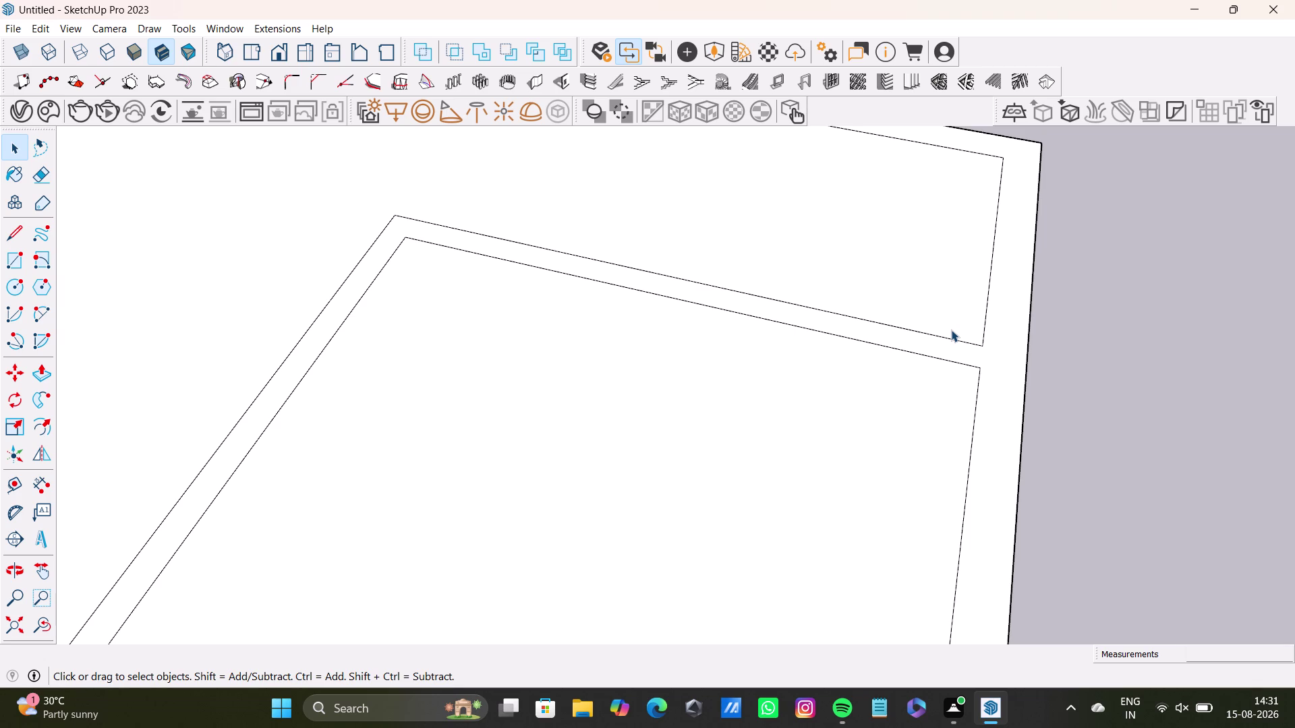
Bring the wall junction into view and select the wall outline faces.
scroll(down, 3)
scroll(down, 3)
middle_drag(497, 468, 721, 301)
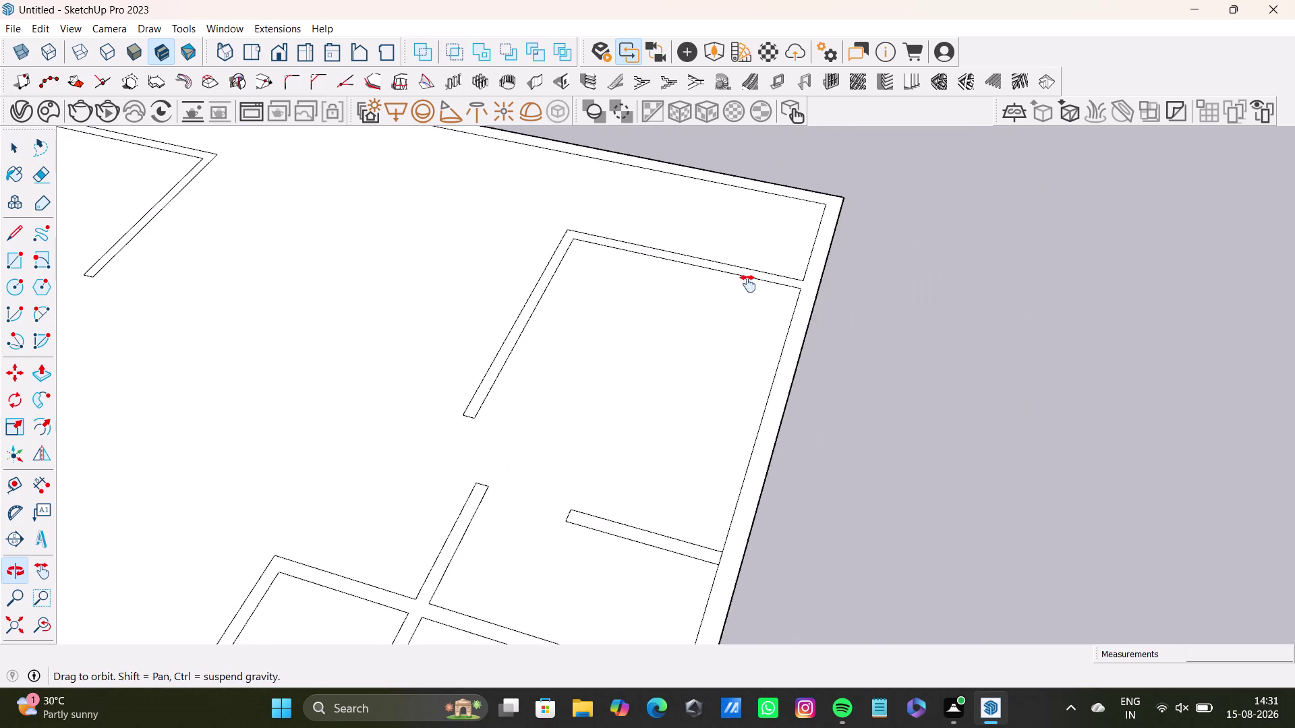
middle_drag(722, 300, 782, 268)
scroll(down, 3)
middle_drag(330, 297, 513, 238)
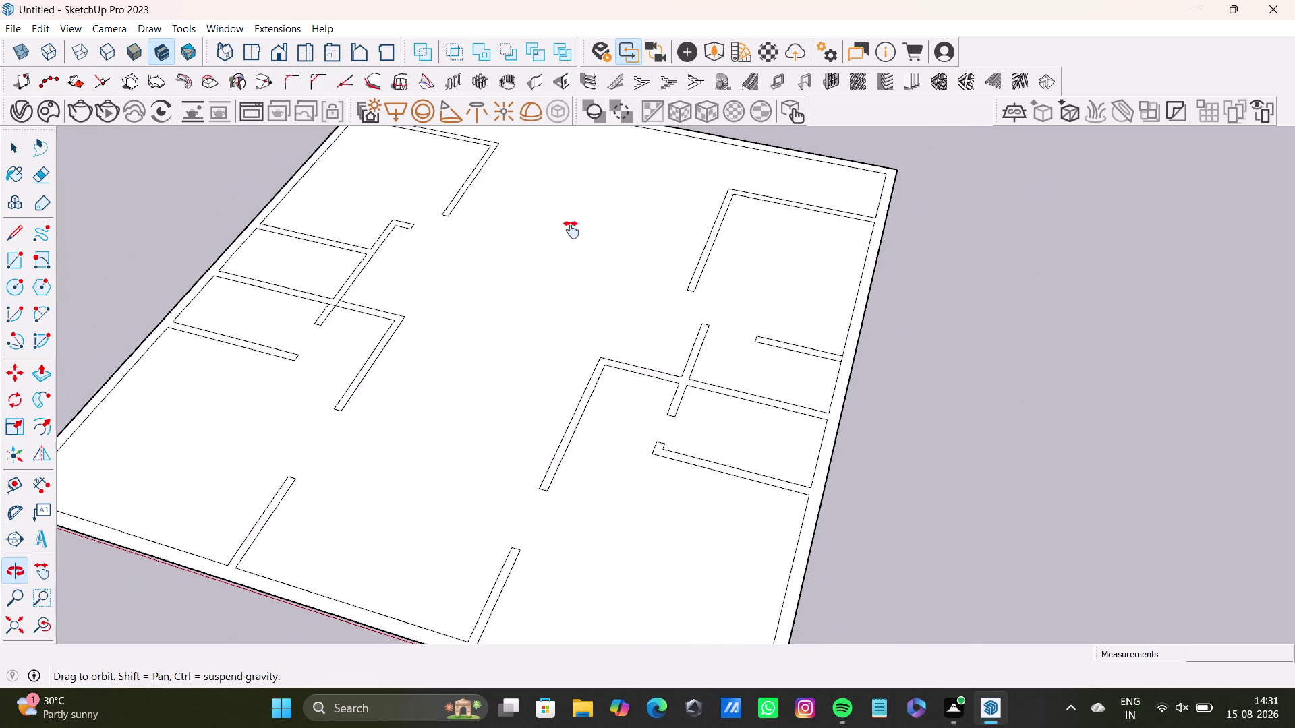
middle_drag(513, 239, 601, 229)
scroll(up, 3)
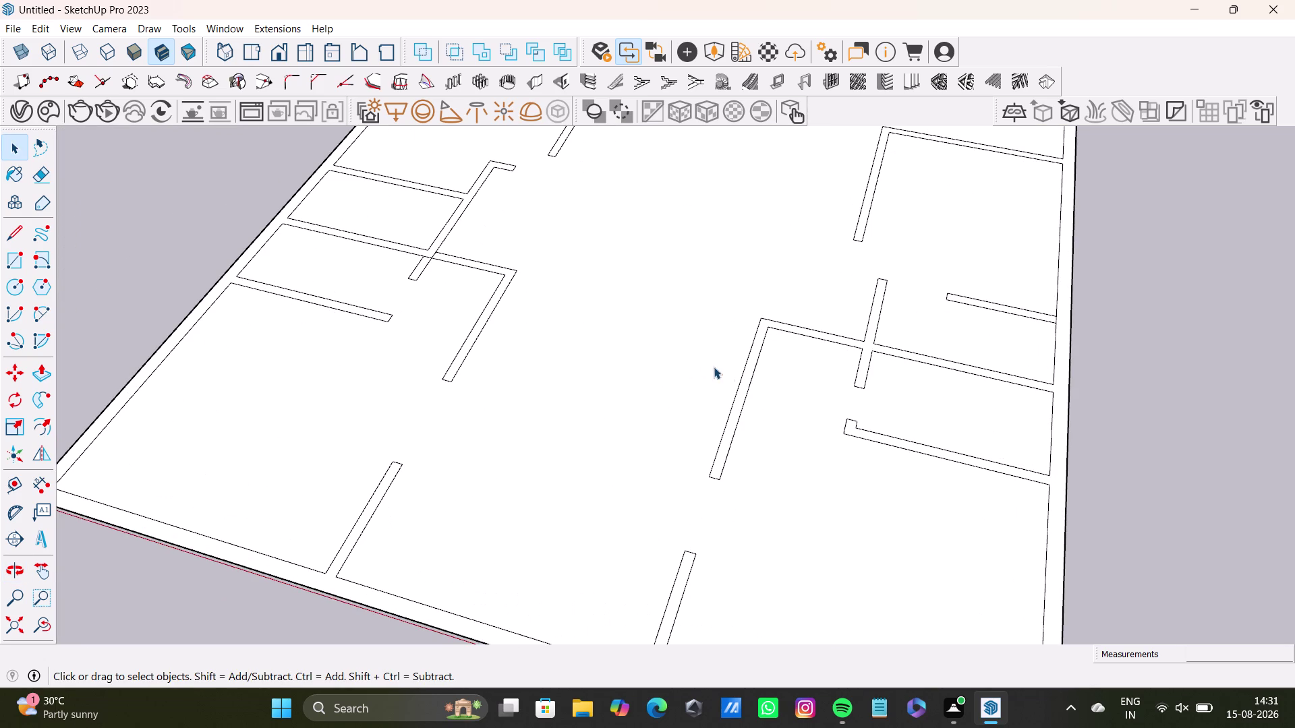
click(744, 389)
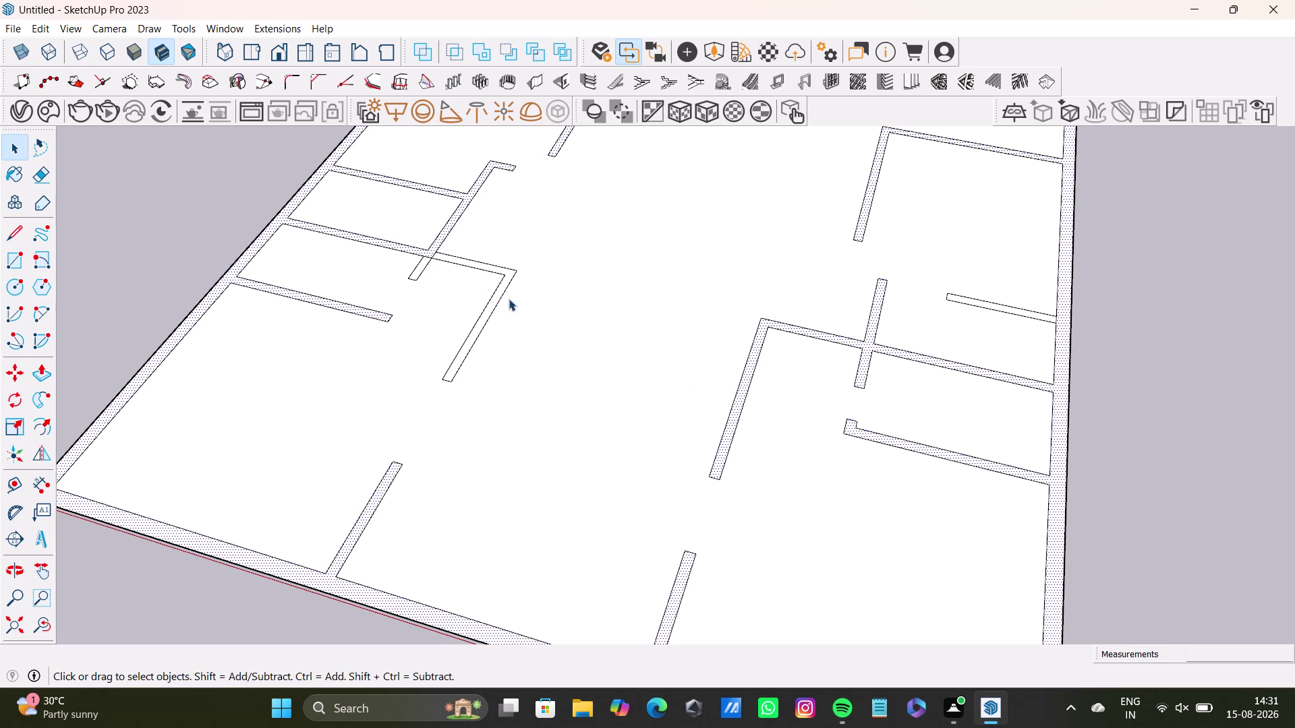
Erase the two stray edges crossing the wall junction.
scroll(up, 3)
click(448, 252)
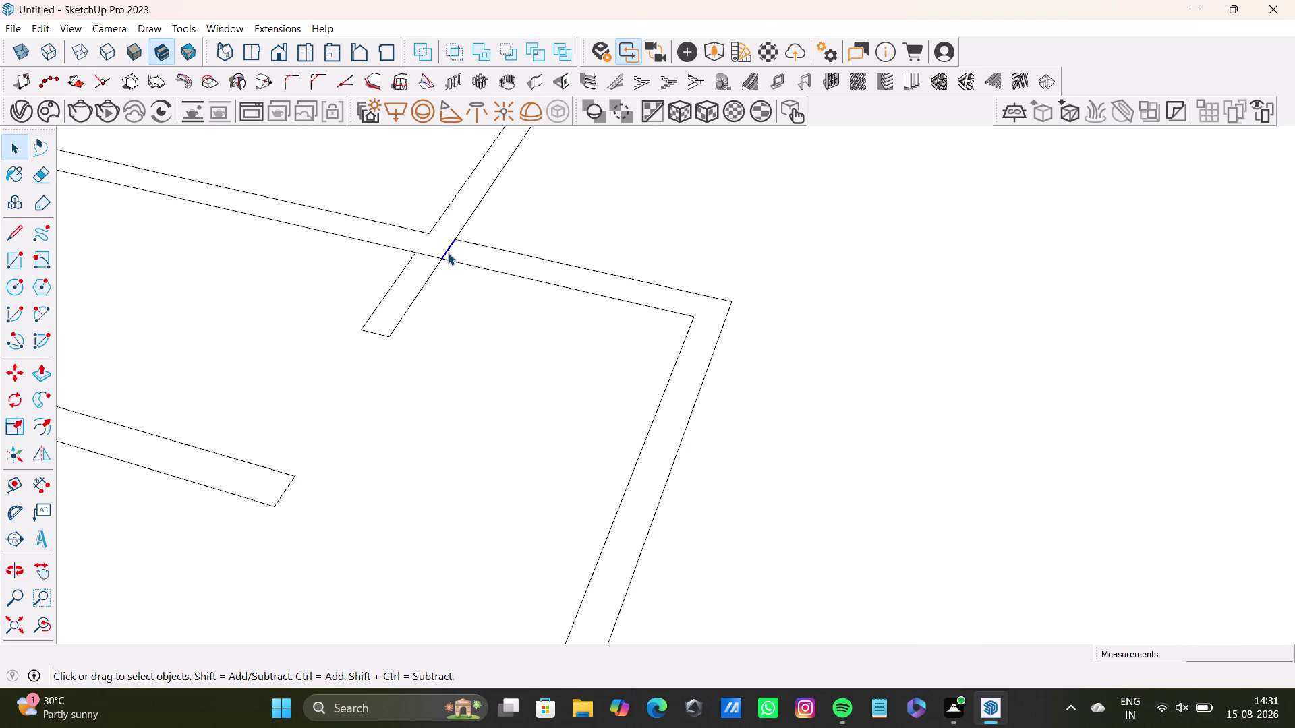
key(Delete)
click(436, 256)
key(Delete)
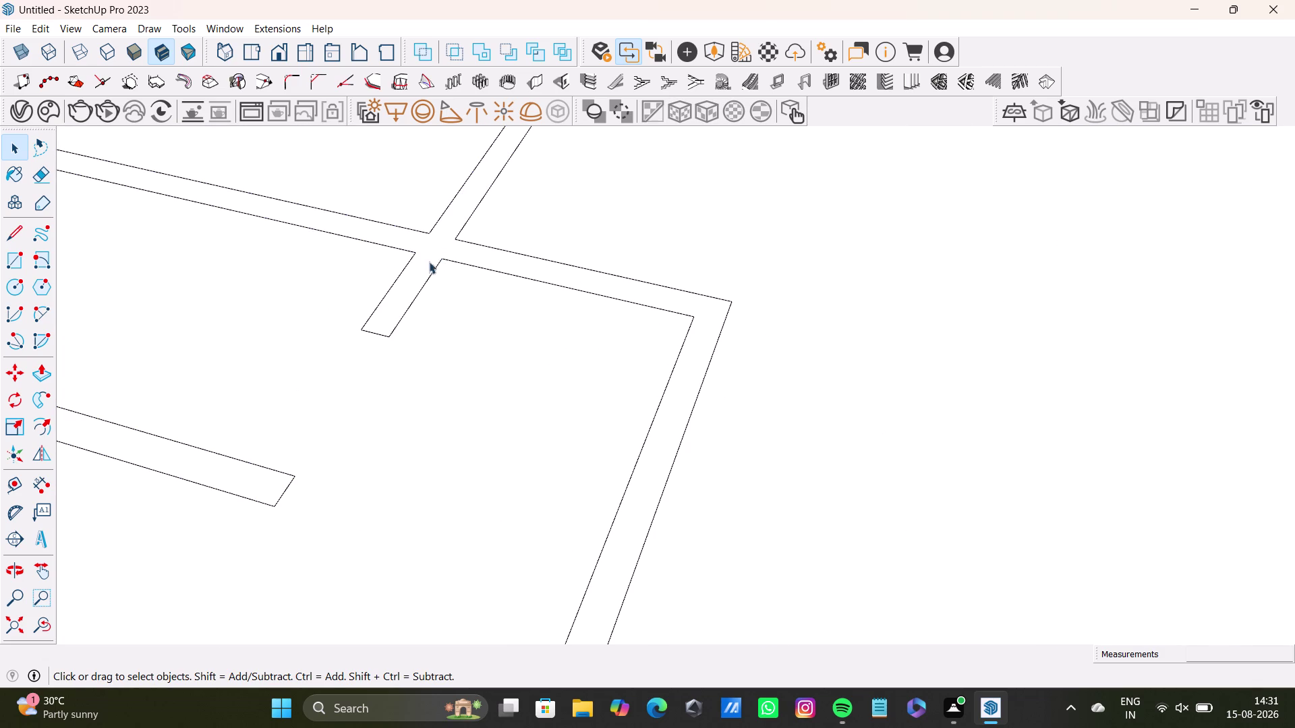
scroll(down, 3)
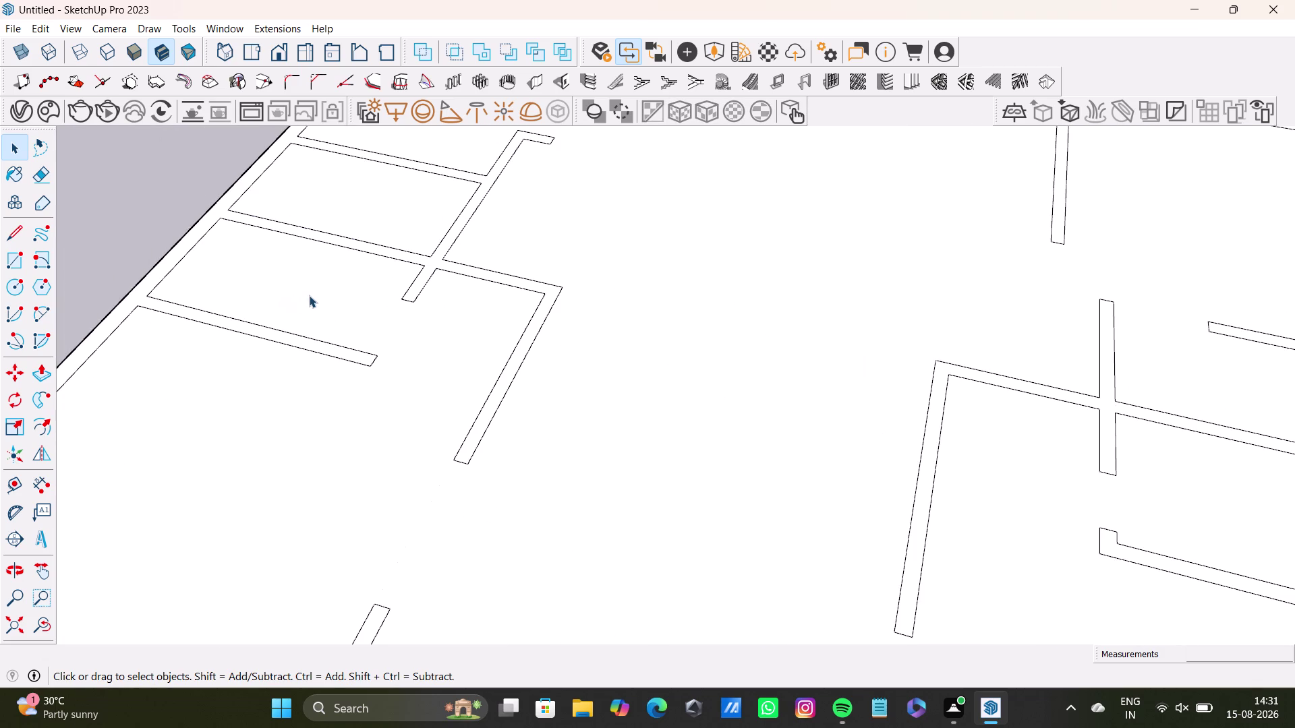
scroll(down, 3)
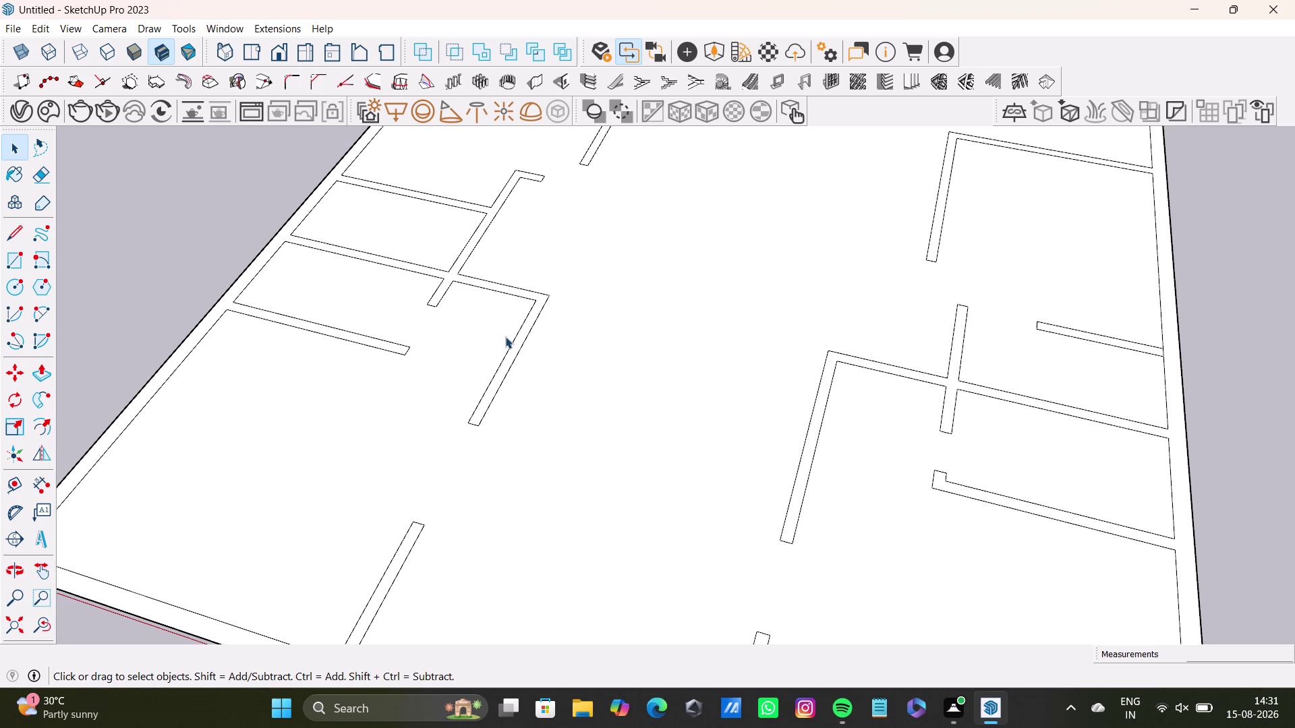
scroll(down, 3)
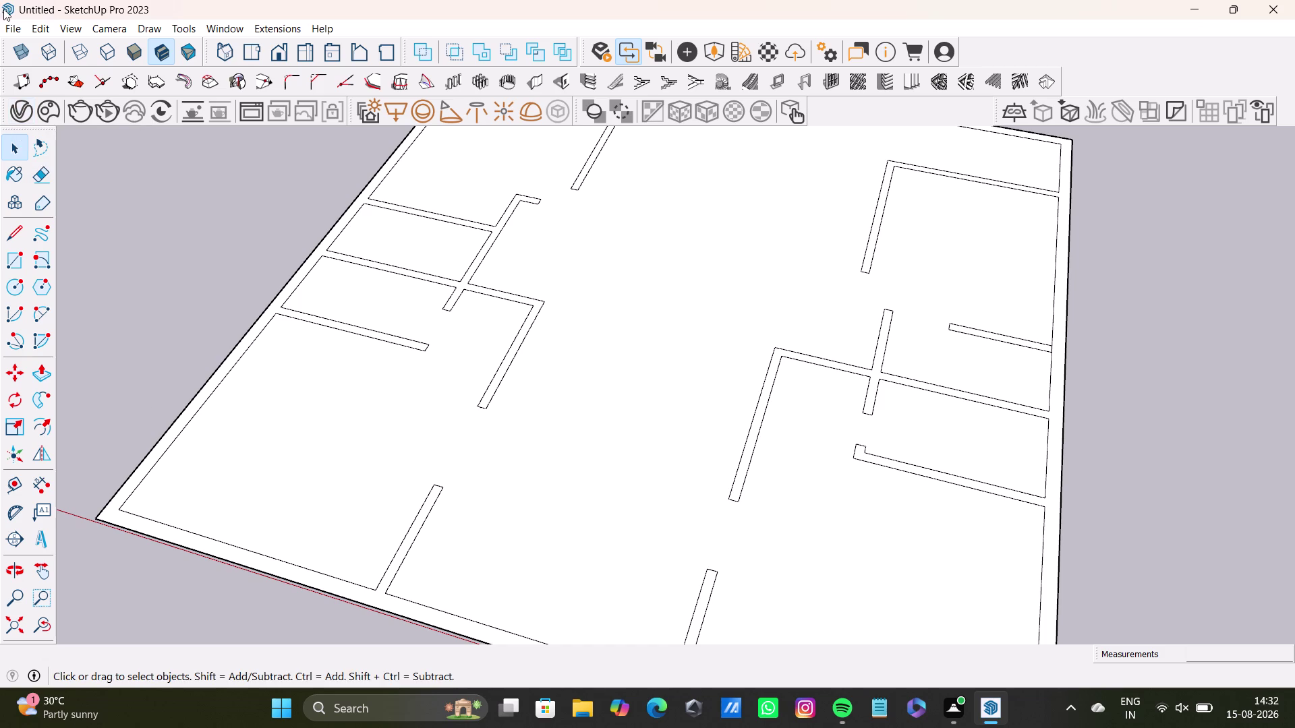
View the whole slab and select the thin wall strip faces.
scroll(down, 3)
scroll(up, 3)
scroll(down, 3)
middle_drag(477, 350, 590, 432)
scroll(up, 3)
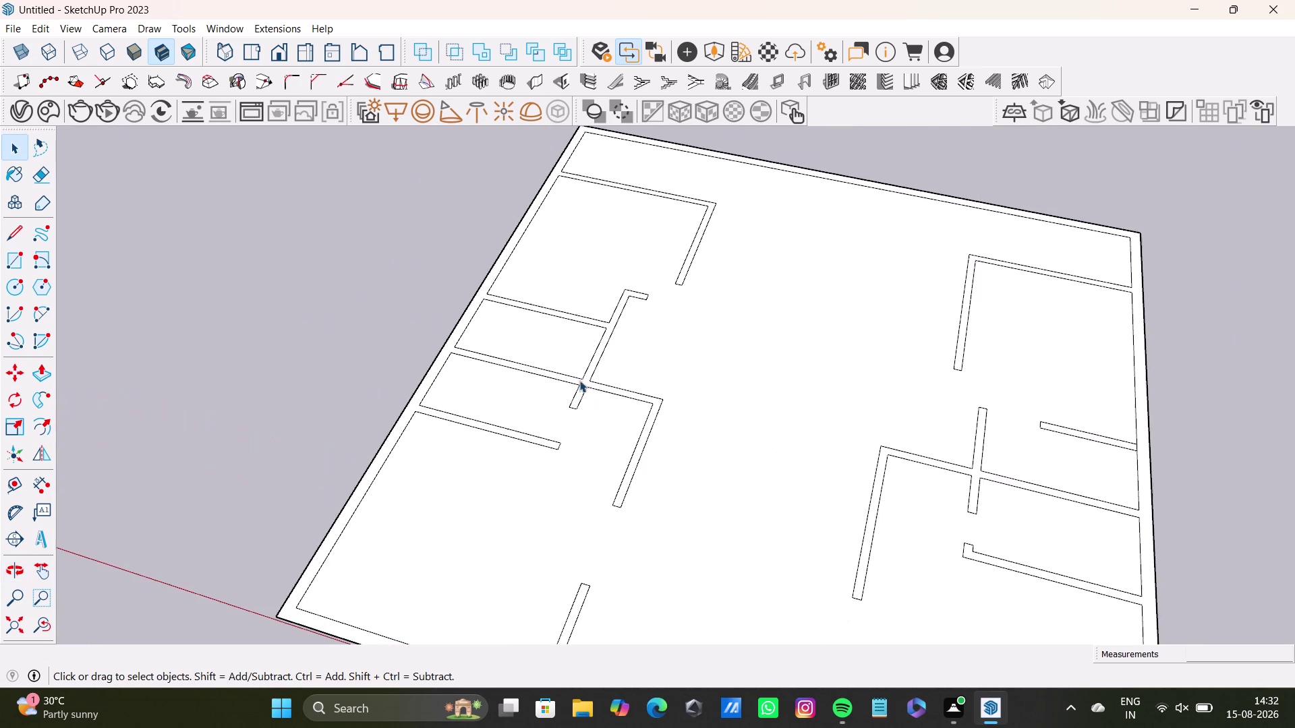
scroll(up, 3)
click(594, 367)
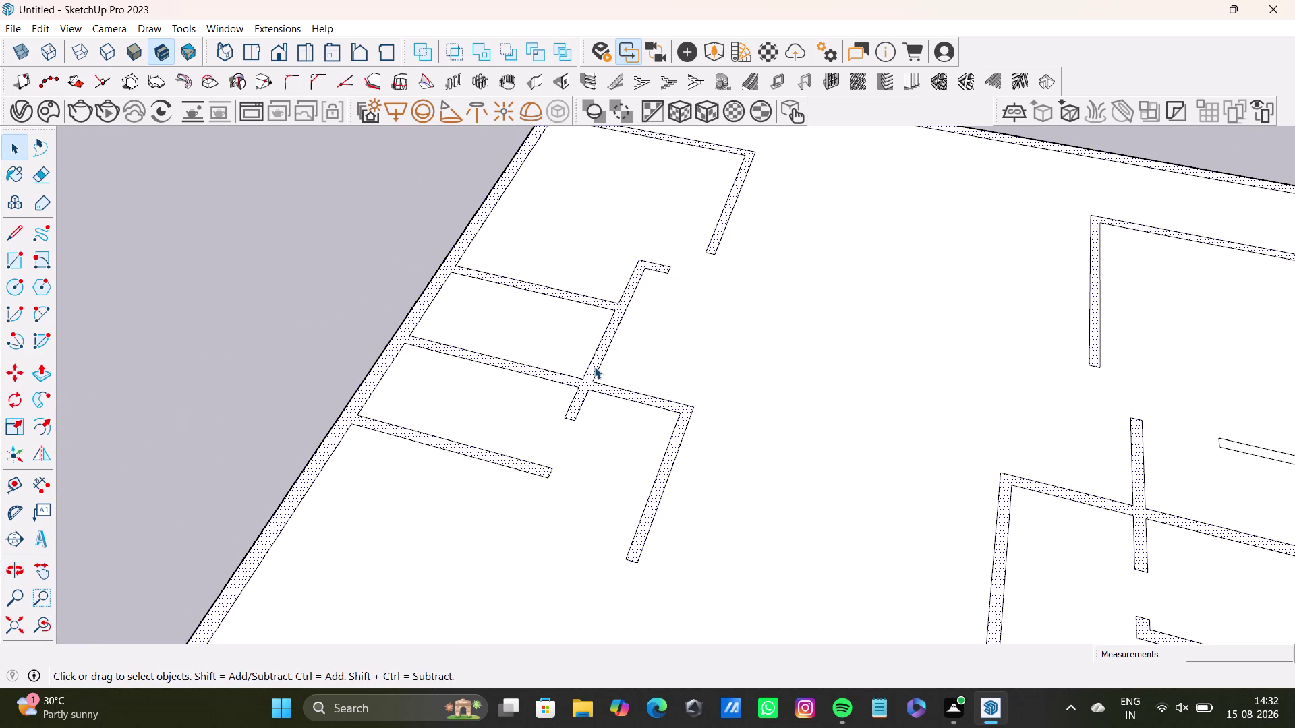
Push/Pull the wall strips up 10' and view the resulting walls.
key(p)
click(593, 368)
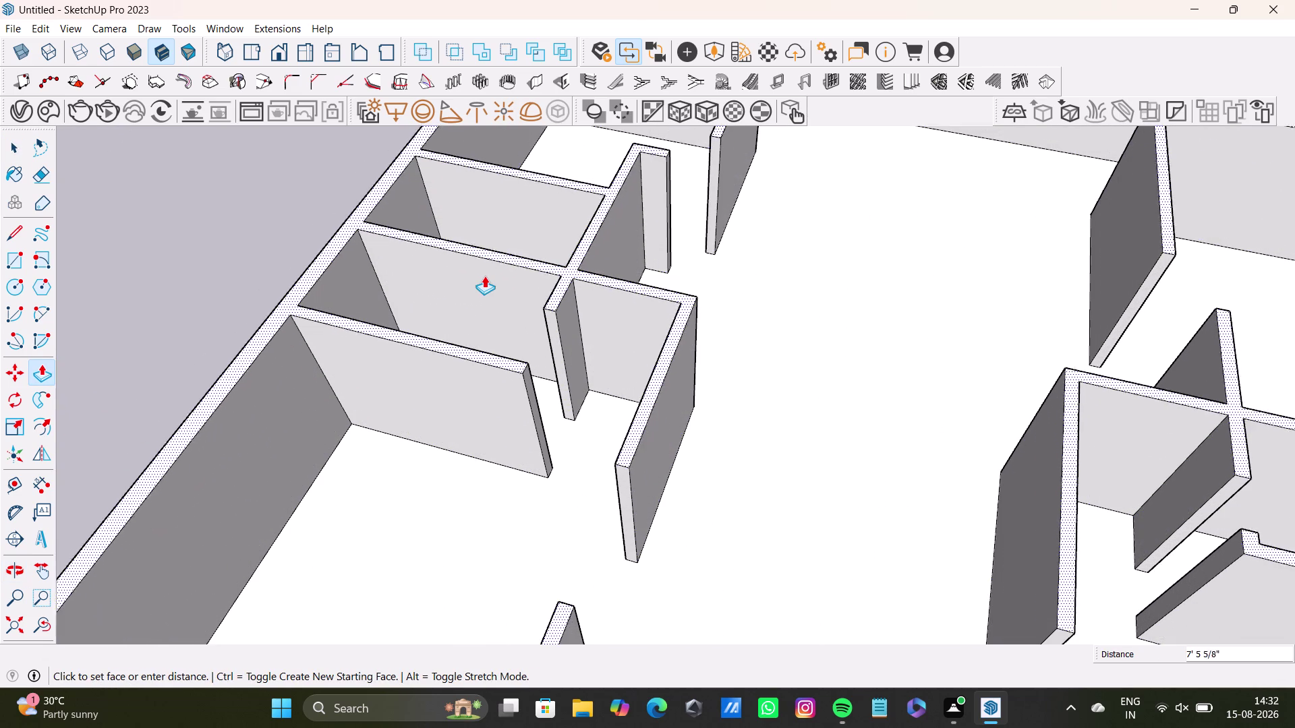
text(10')
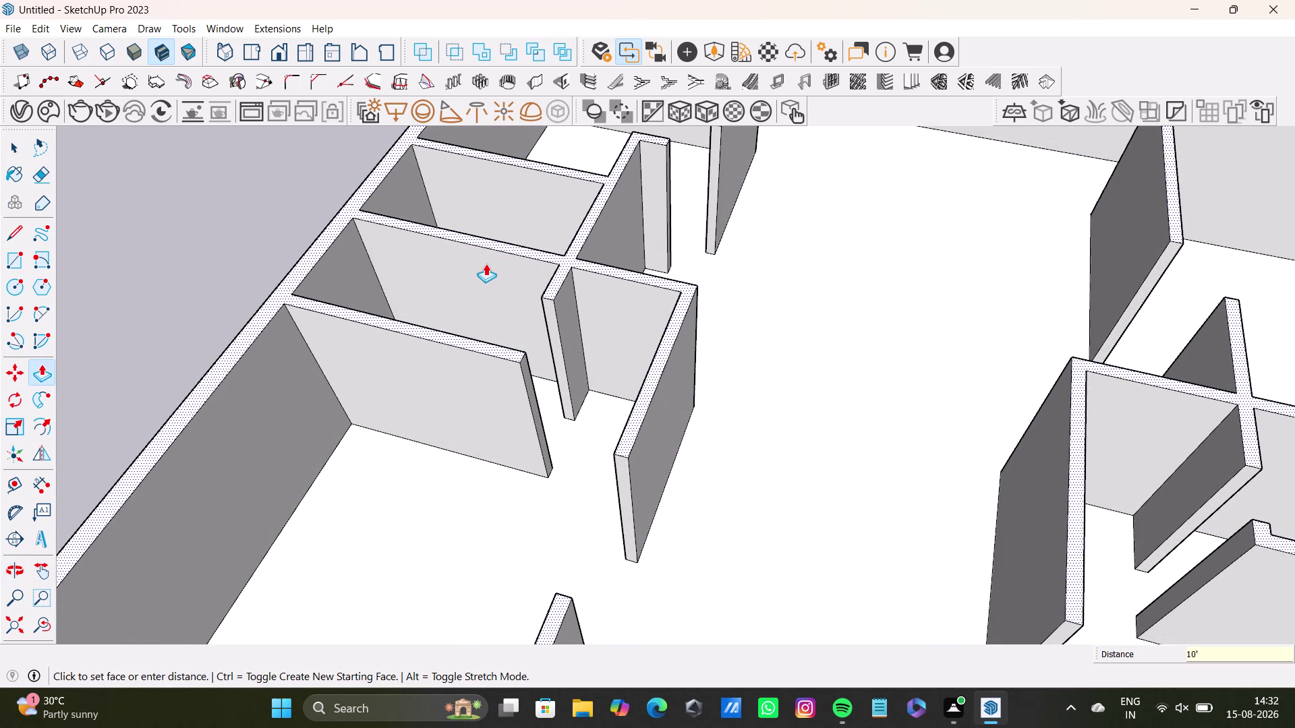
key(Return)
scroll(down, 3)
middle_drag(724, 496, 510, 465)
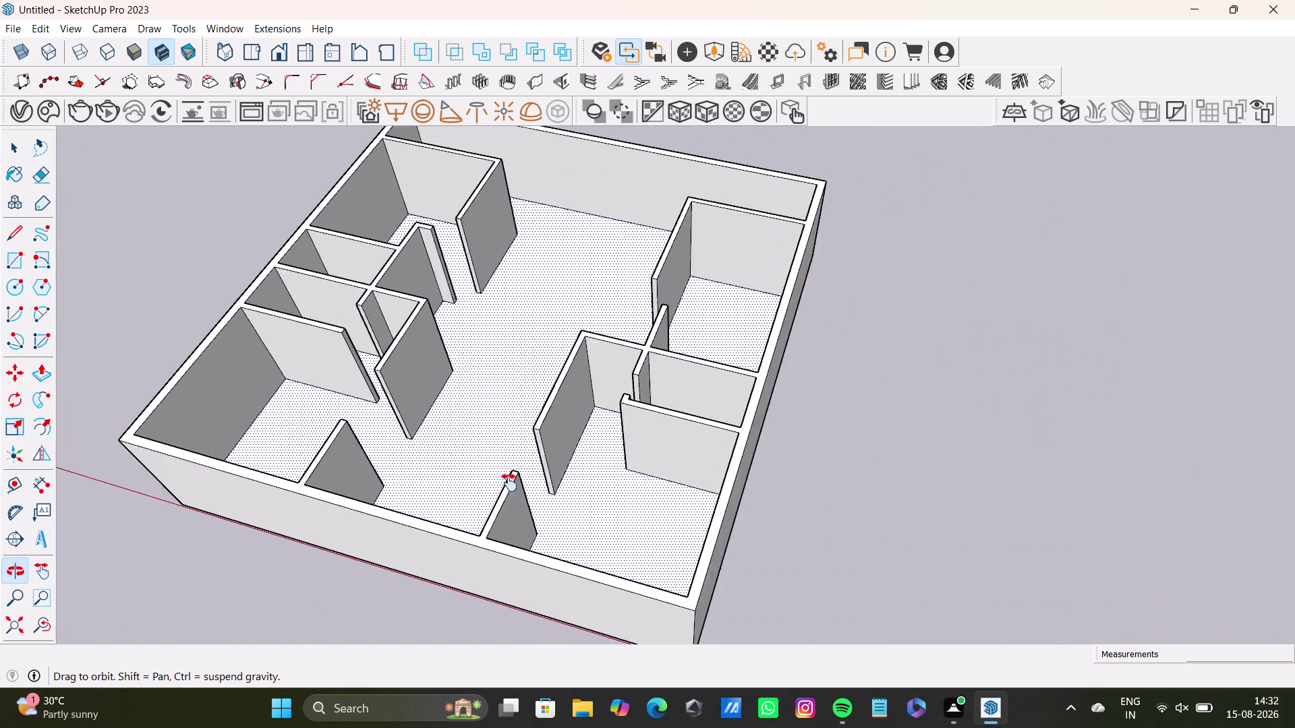
Undo the 10' test extrusion so the walls are flat outlines again.
middle_drag(510, 466, 950, 563)
scroll(up, 3)
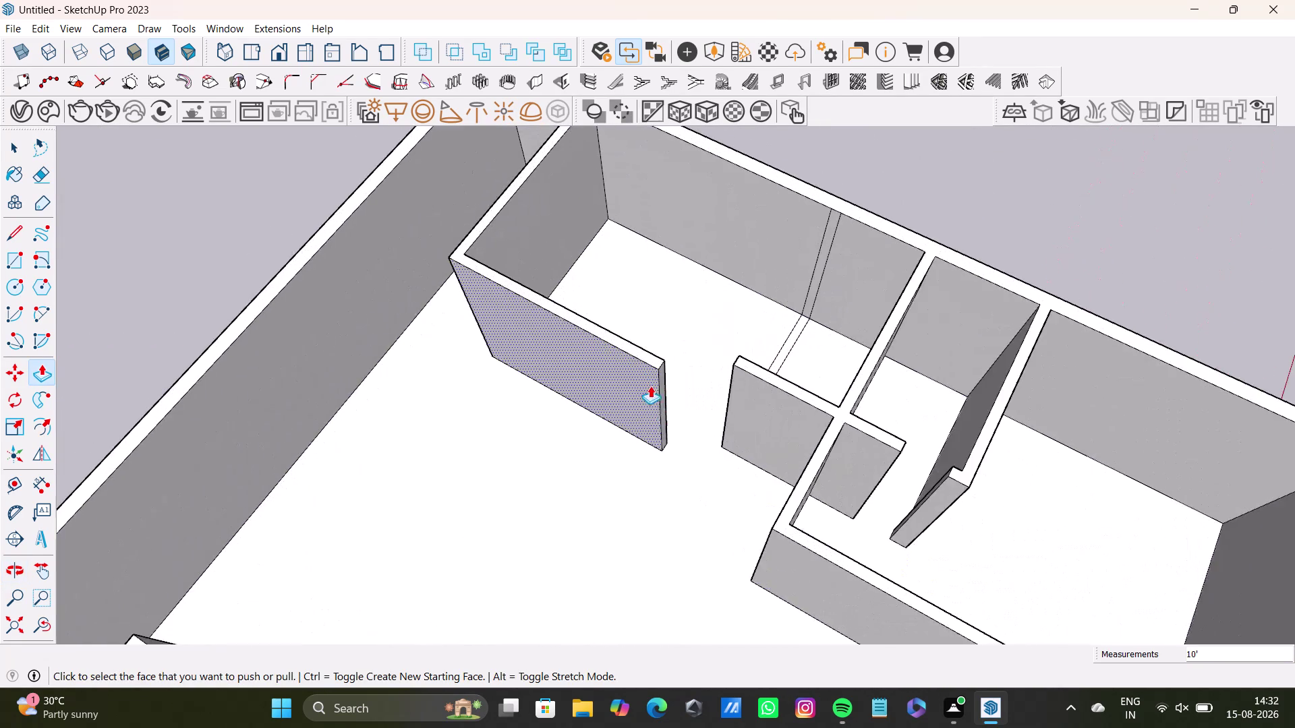
middle_drag(672, 411, 426, 402)
scroll(up, 3)
middle_drag(656, 426, 479, 401)
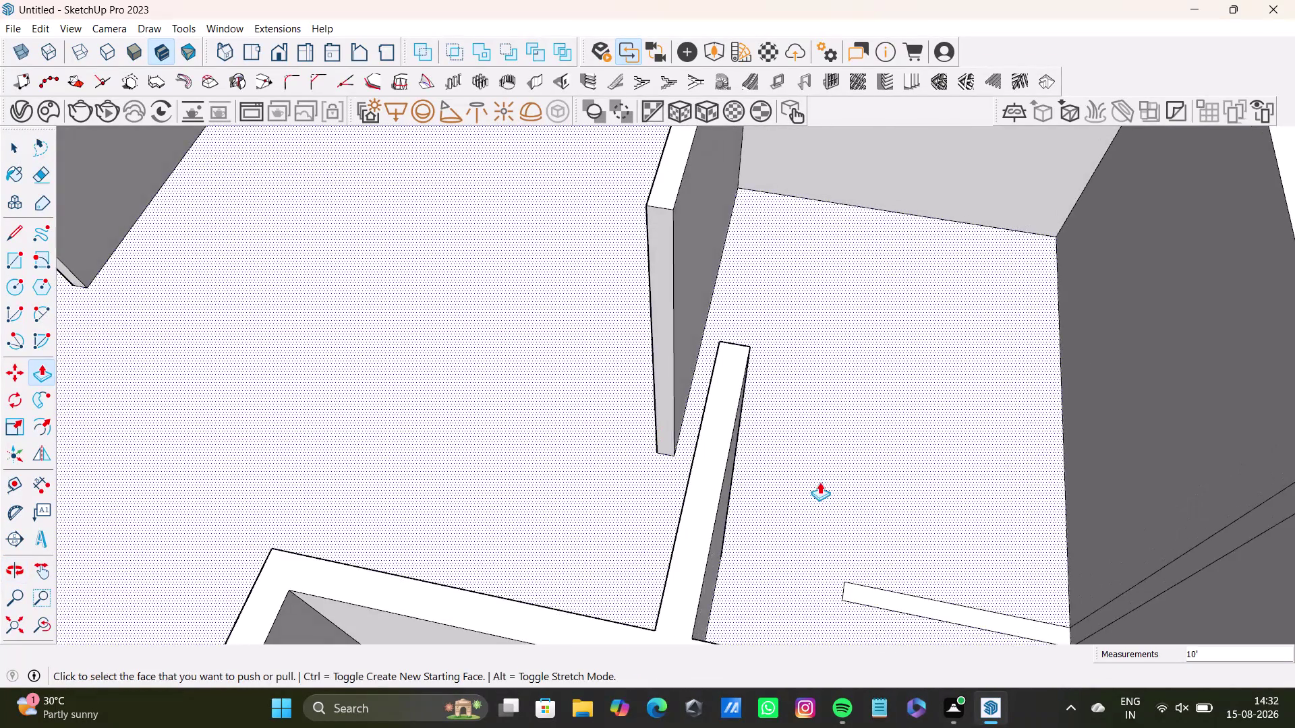
scroll(down, 3)
middle_drag(802, 438, 697, 396)
key(space)
click(810, 532)
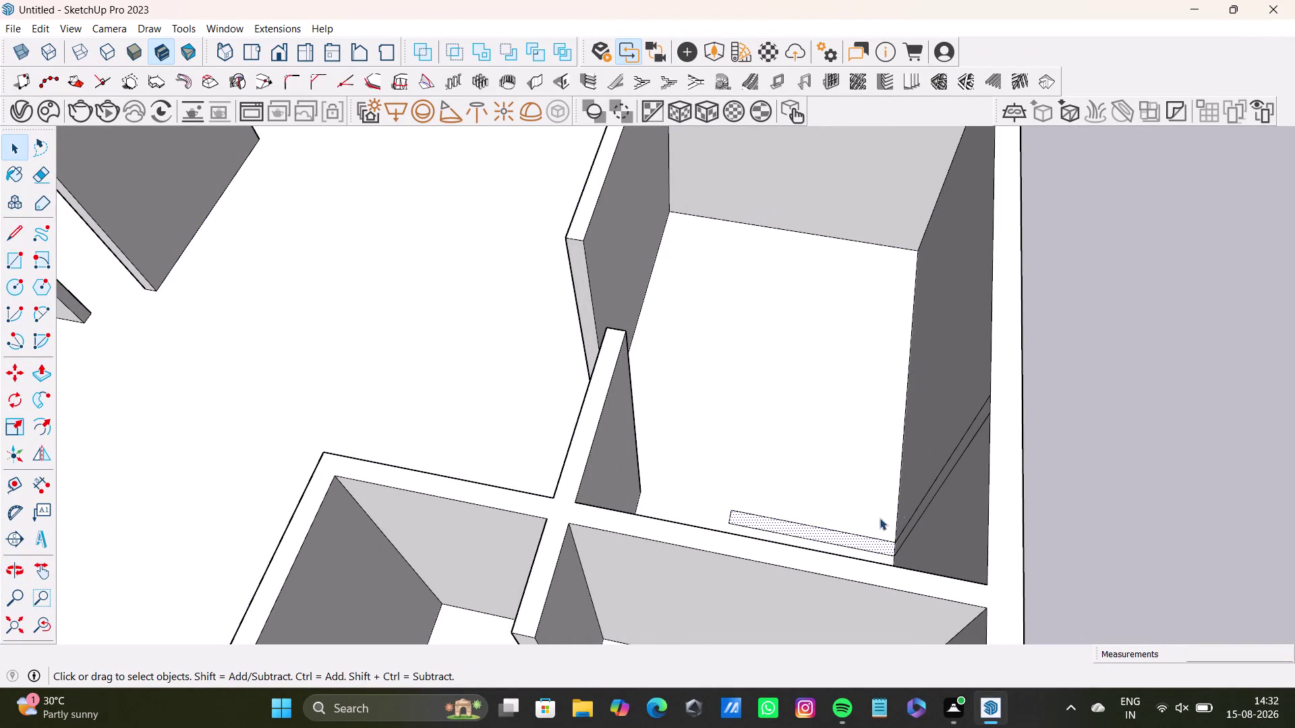
key(ctrl+z)
Erase the stray edge where the short wall meets the outer wall.
scroll(up, 3)
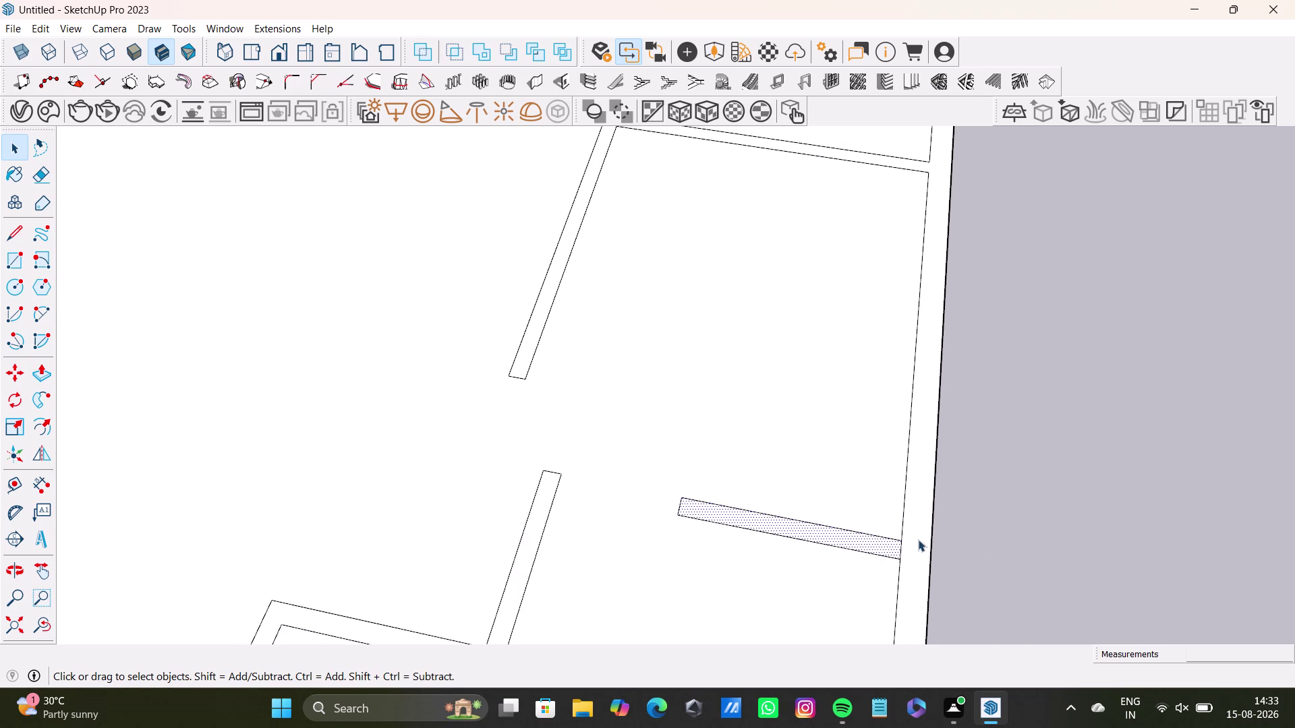
click(899, 551)
key(Delete)
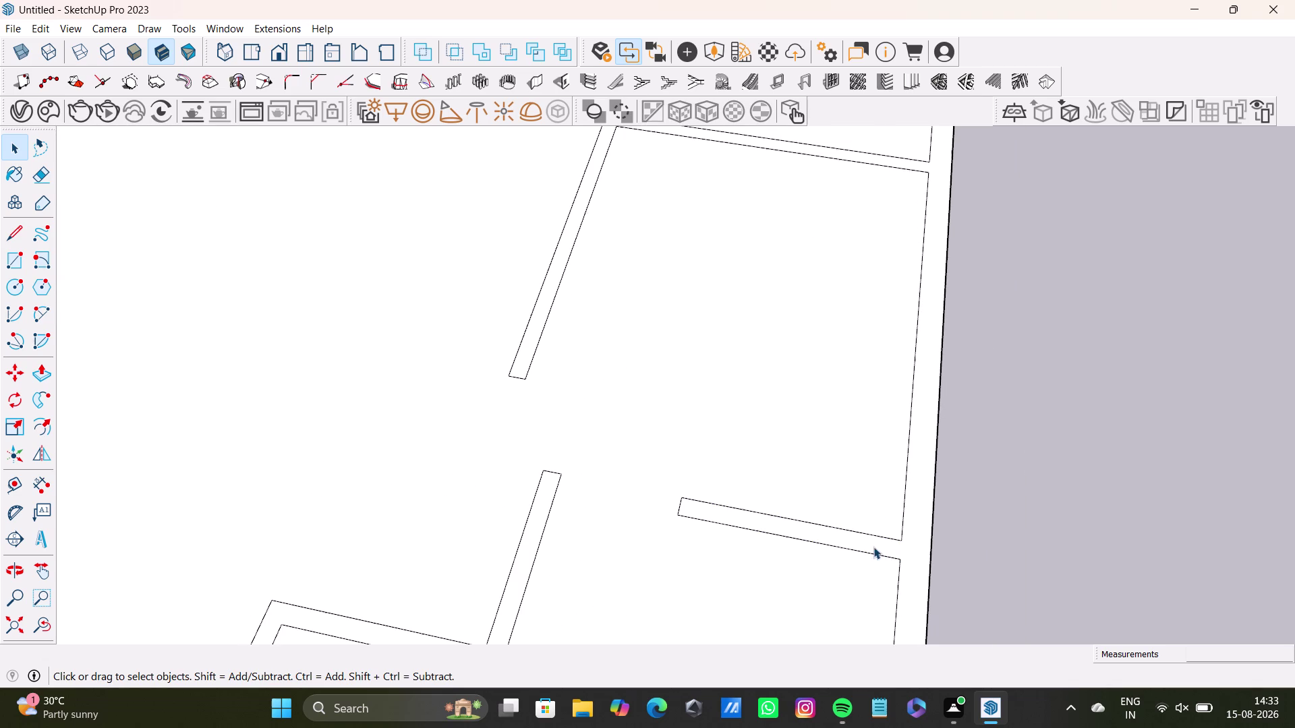
scroll(down, 3)
scroll(down, 3)
scroll(down, 3)
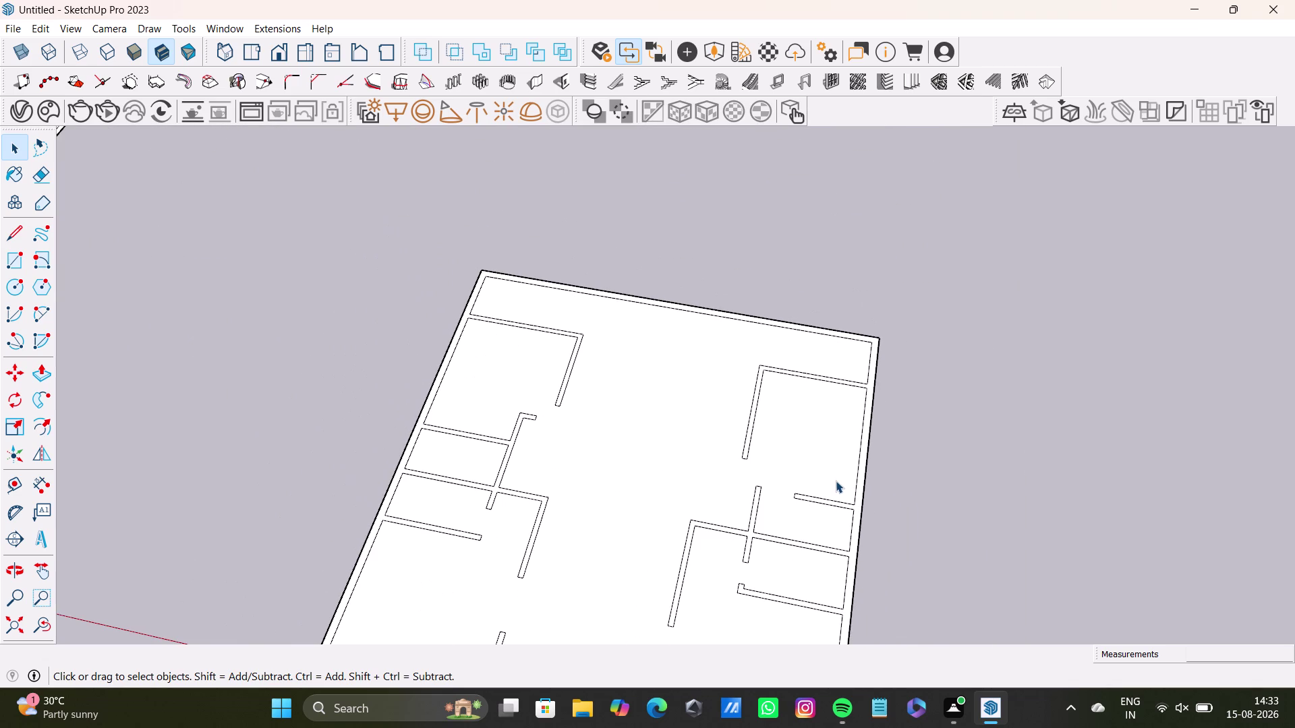